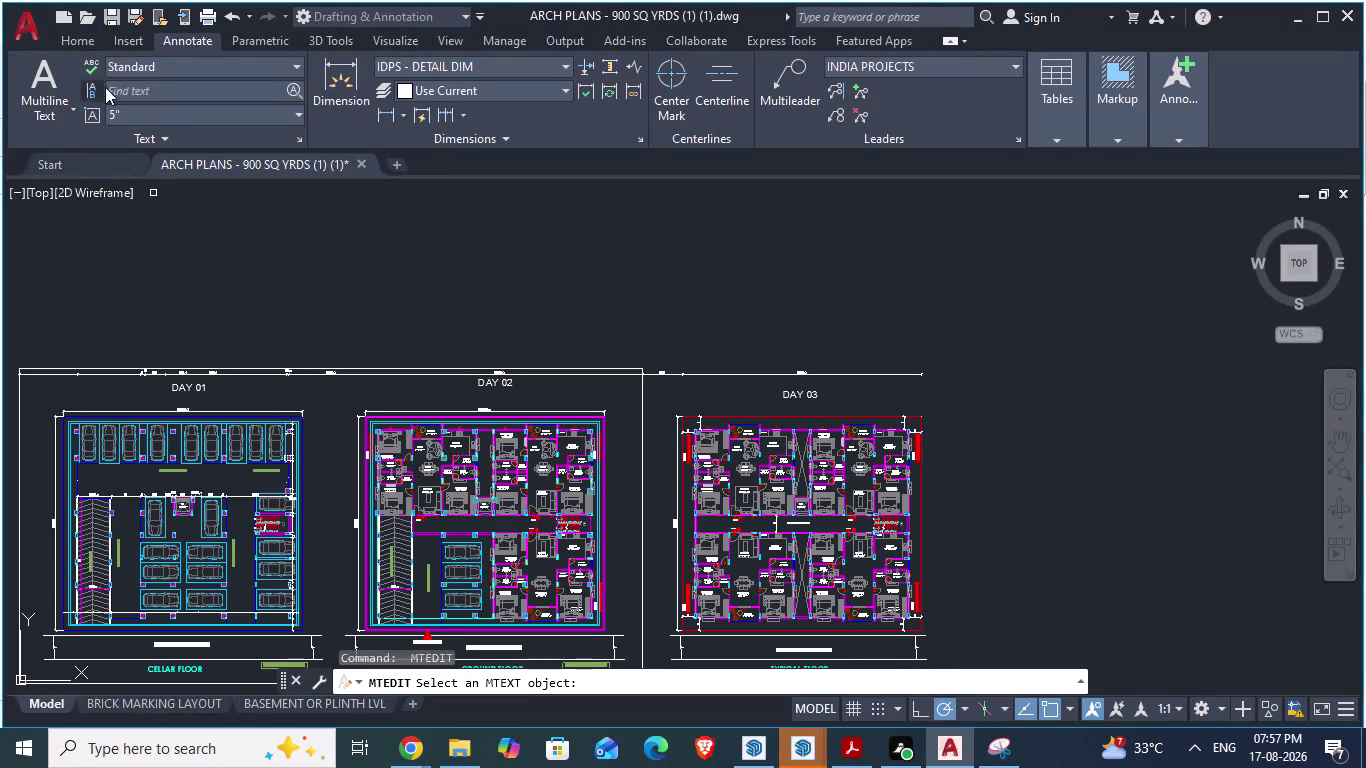
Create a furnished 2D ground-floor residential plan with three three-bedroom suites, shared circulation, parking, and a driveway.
From the Home tab, start a new drawing and pick the acadiso template without opening it.
click(83, 38)
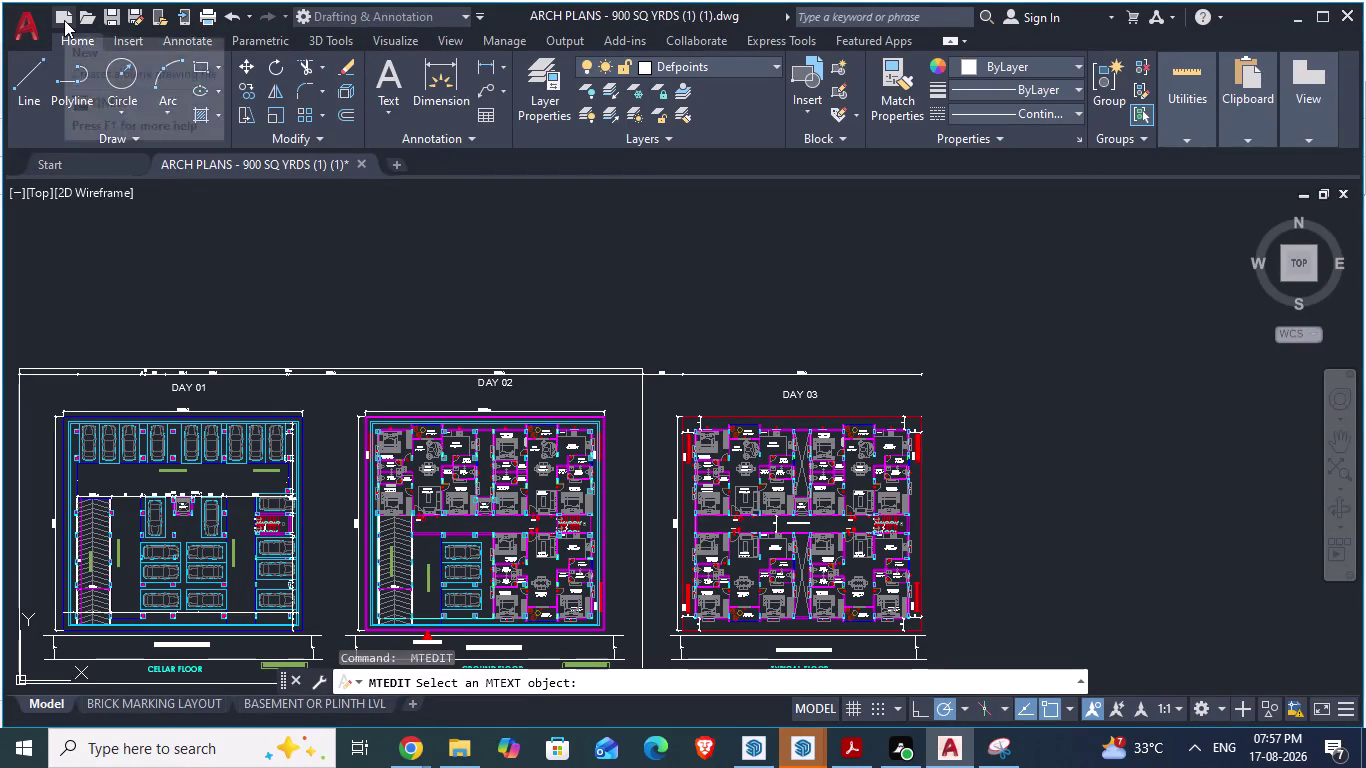
click(71, 30)
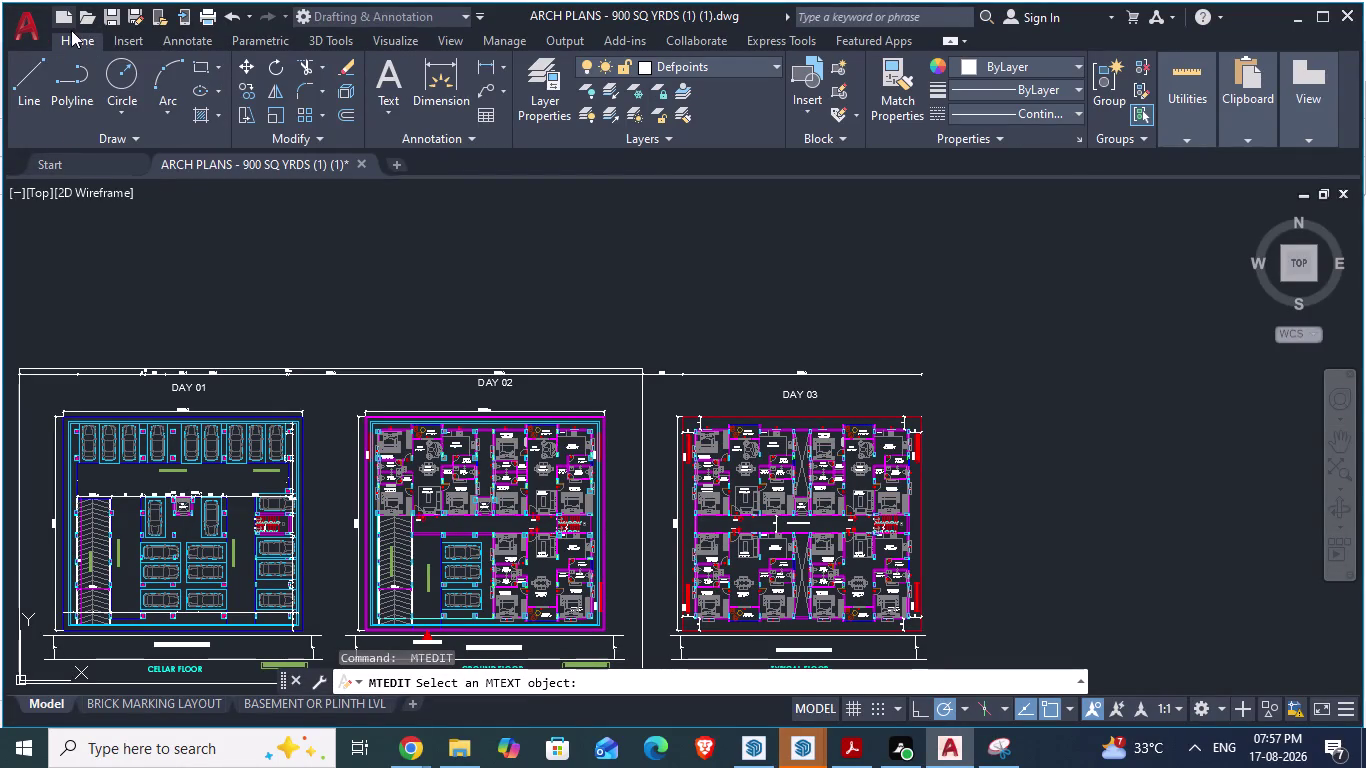
click(63, 22)
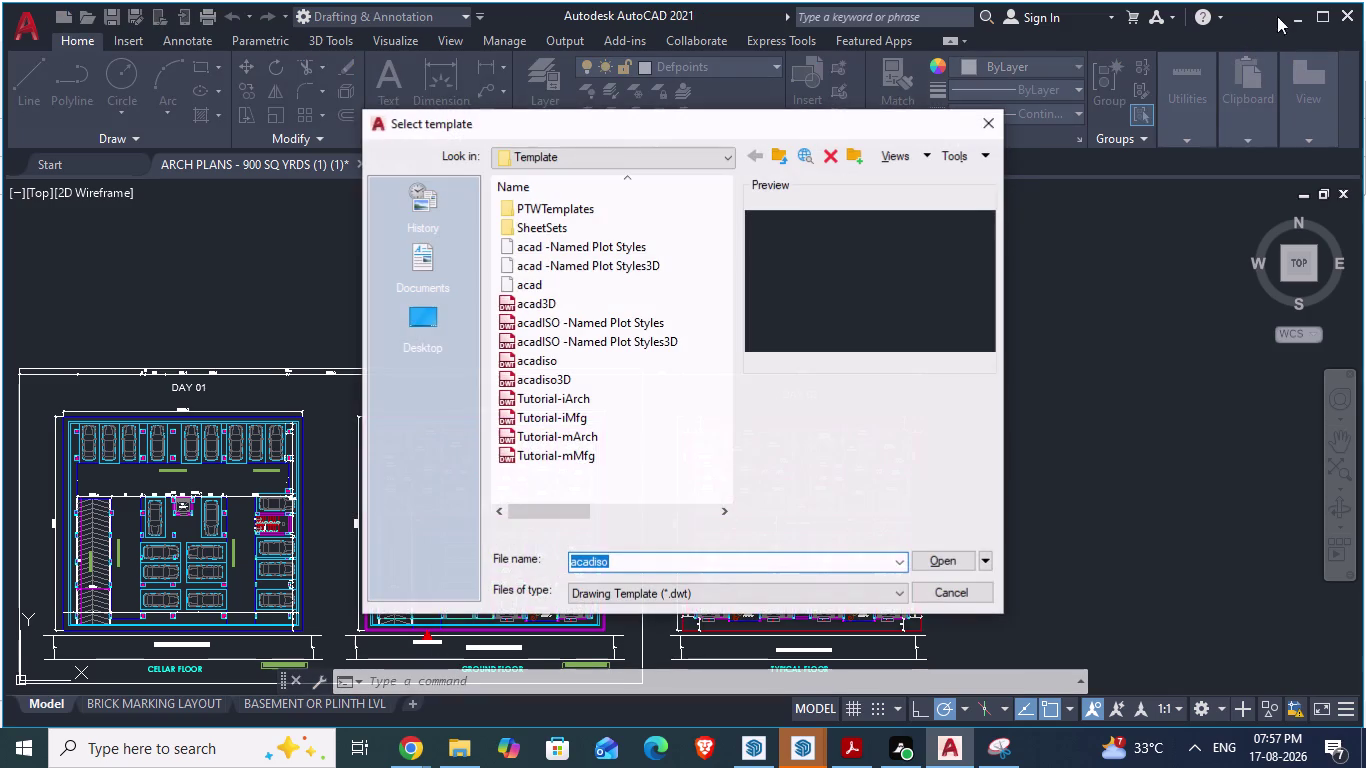
click(1301, 10)
click(938, 590)
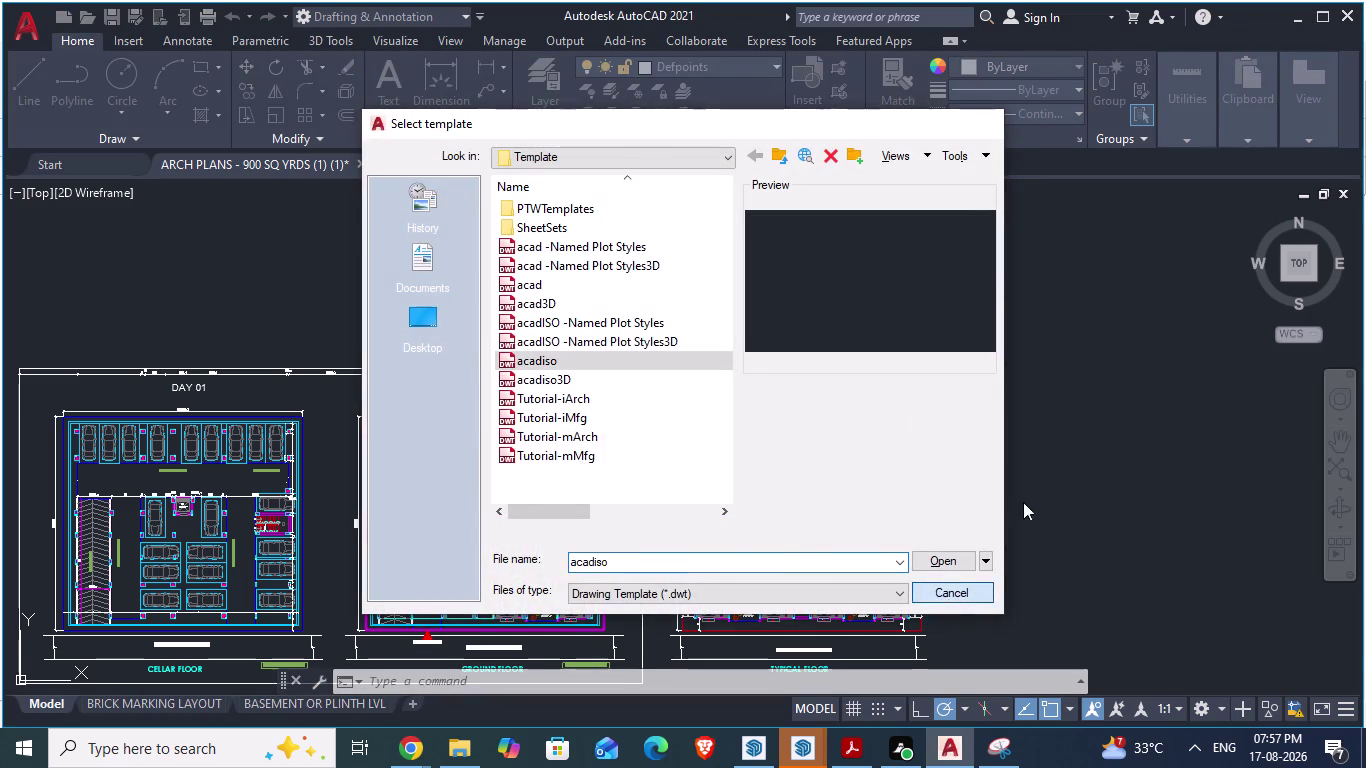